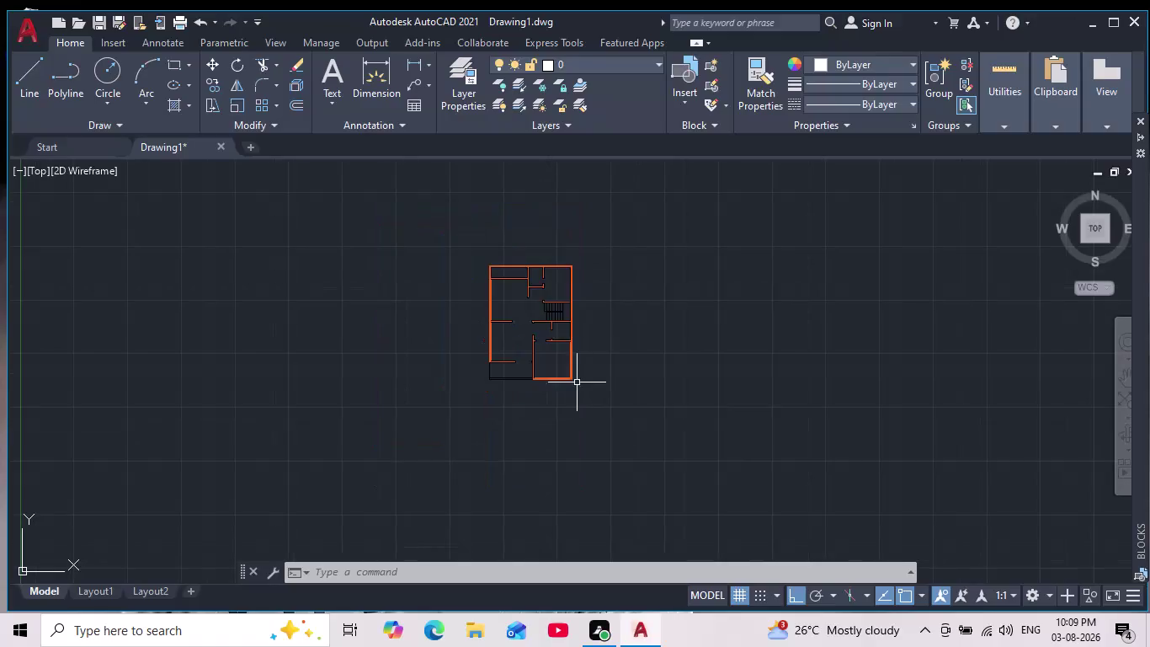
Zoom and pan around the floor plan and the stairs area.
scroll(up, 3)
scroll(up, 3)
scroll(up, 3)
middle_drag(559, 371, 554, 436)
scroll(down, 3)
scroll(up, 3)
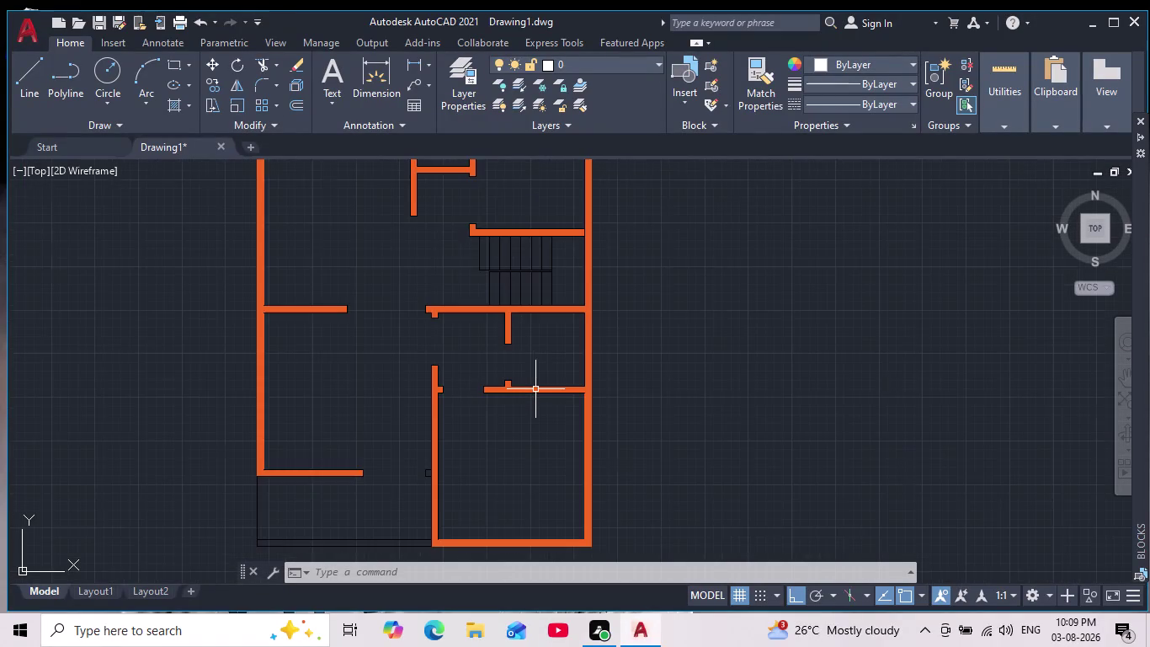
scroll(down, 3)
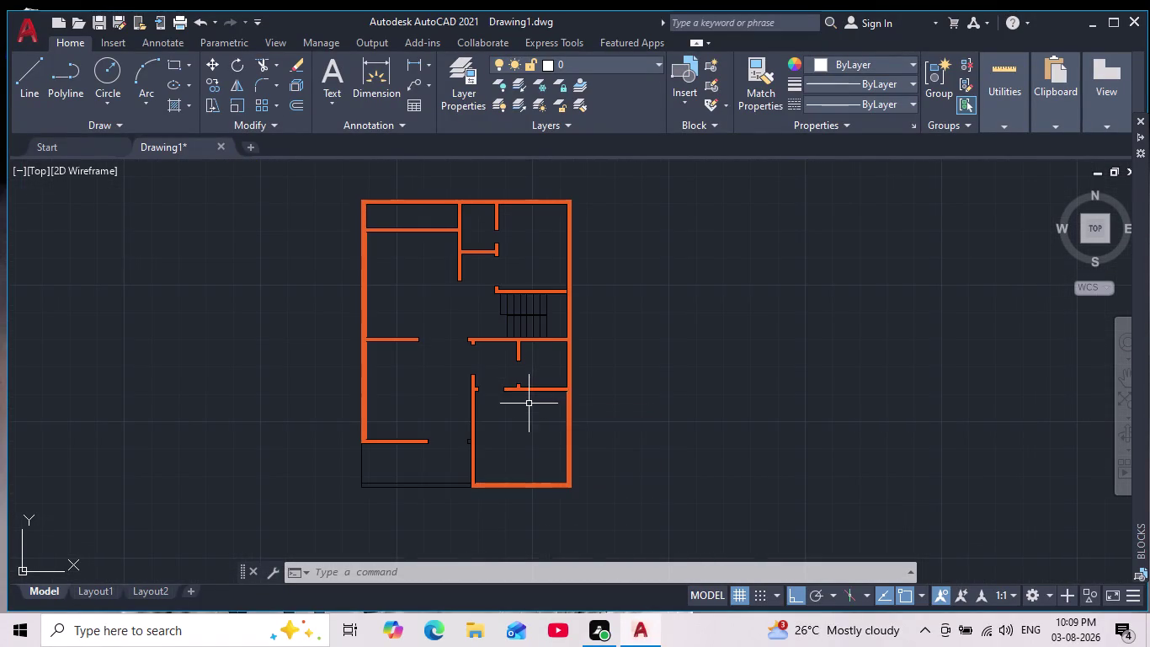
scroll(down, 3)
scroll(up, 3)
middle_drag(526, 419, 510, 447)
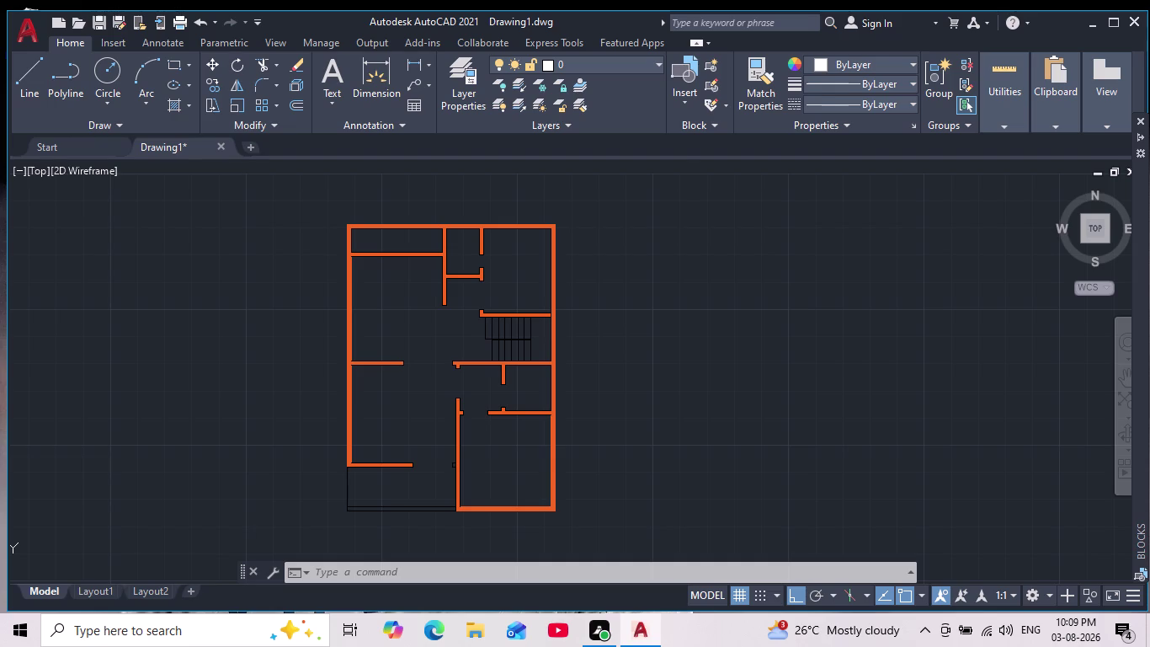
scroll(down, 3)
scroll(up, 3)
scroll(up, 3)
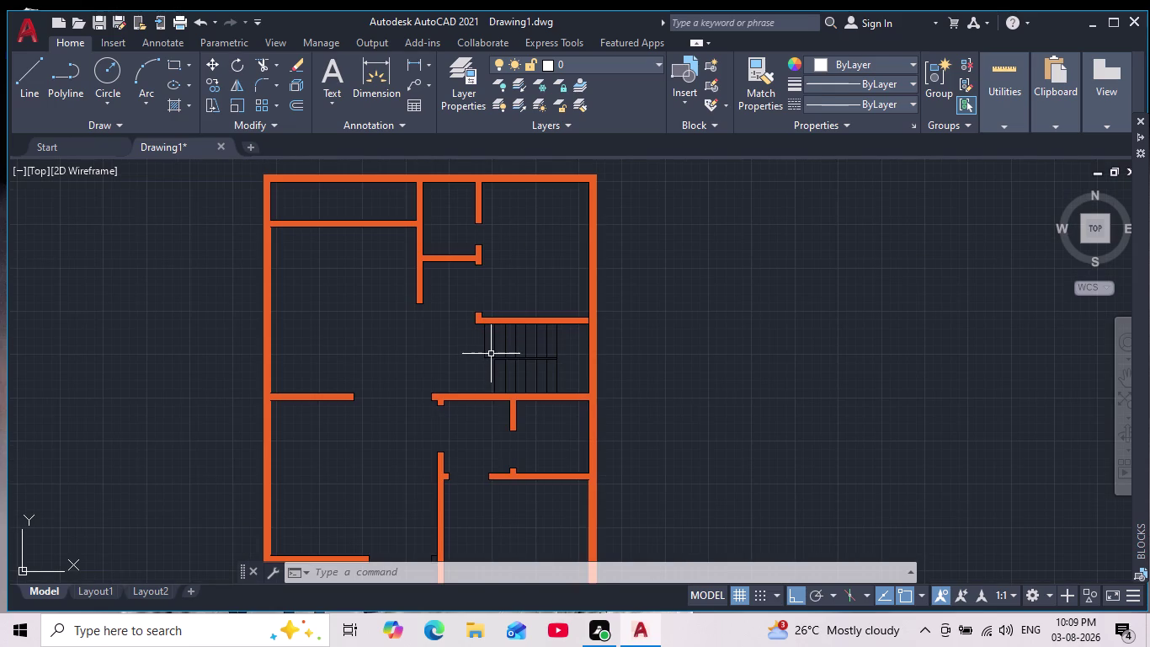
scroll(up, 3)
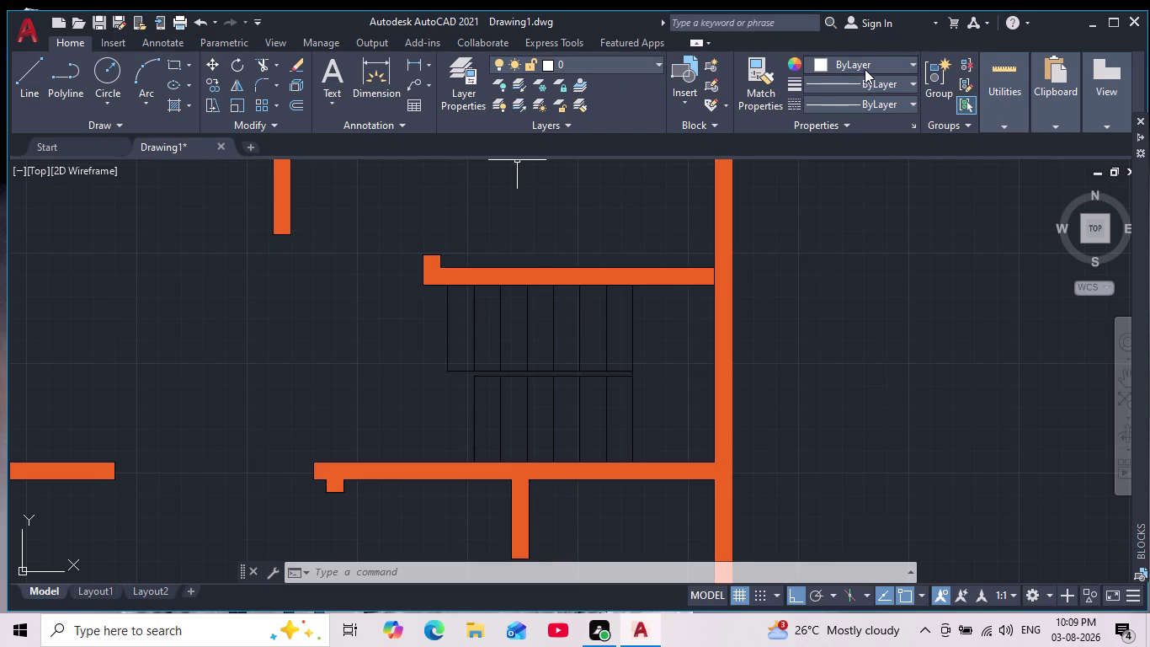
scroll(down, 3)
middle_drag(823, 238, 789, 229)
scroll(down, 3)
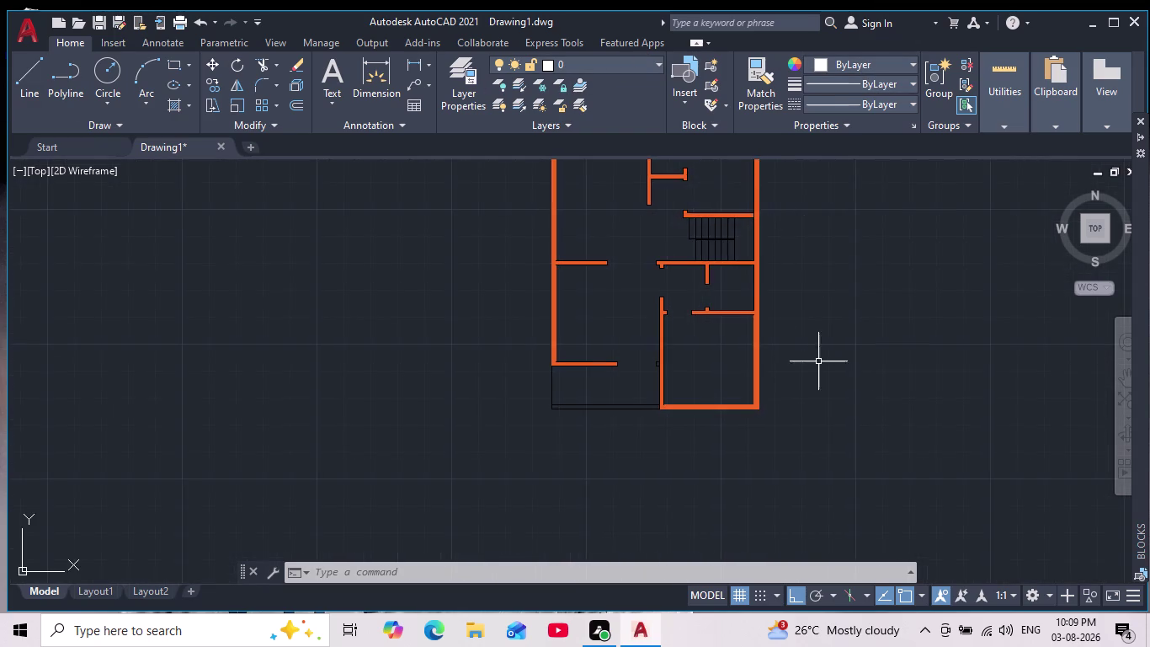
scroll(down, 3)
middle_drag(840, 395, 630, 458)
scroll(down, 3)
scroll(up, 3)
middle_drag(629, 450, 619, 409)
scroll(down, 3)
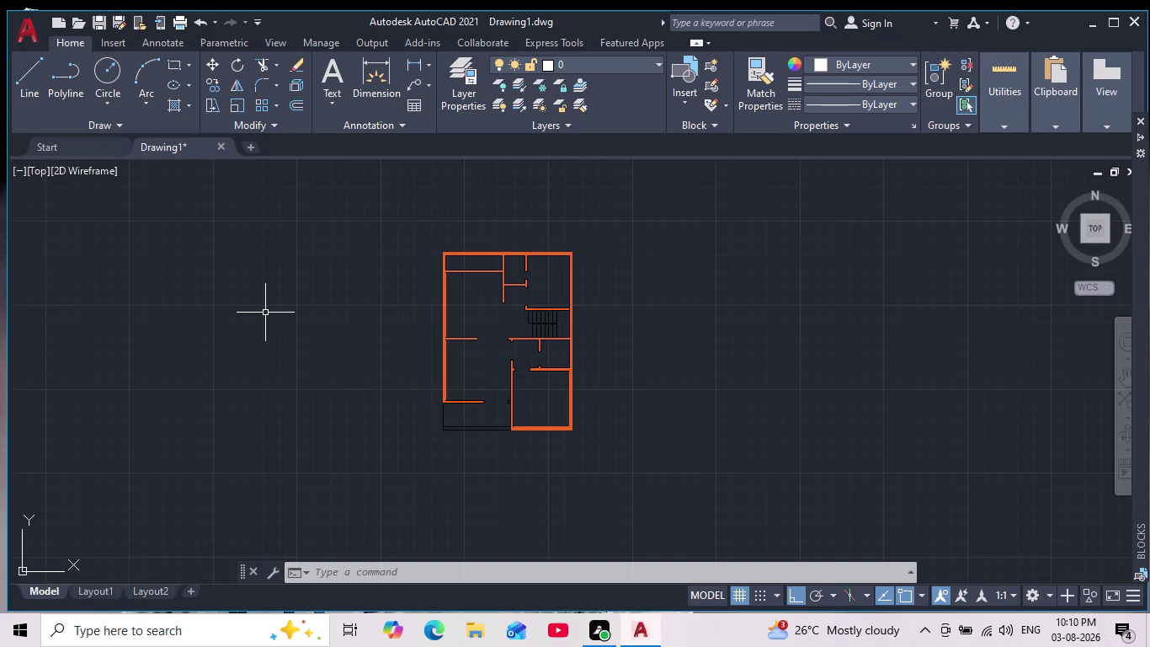
Switch the interface colour theme to Light in Options and apply it.
text(op)
key(Return)
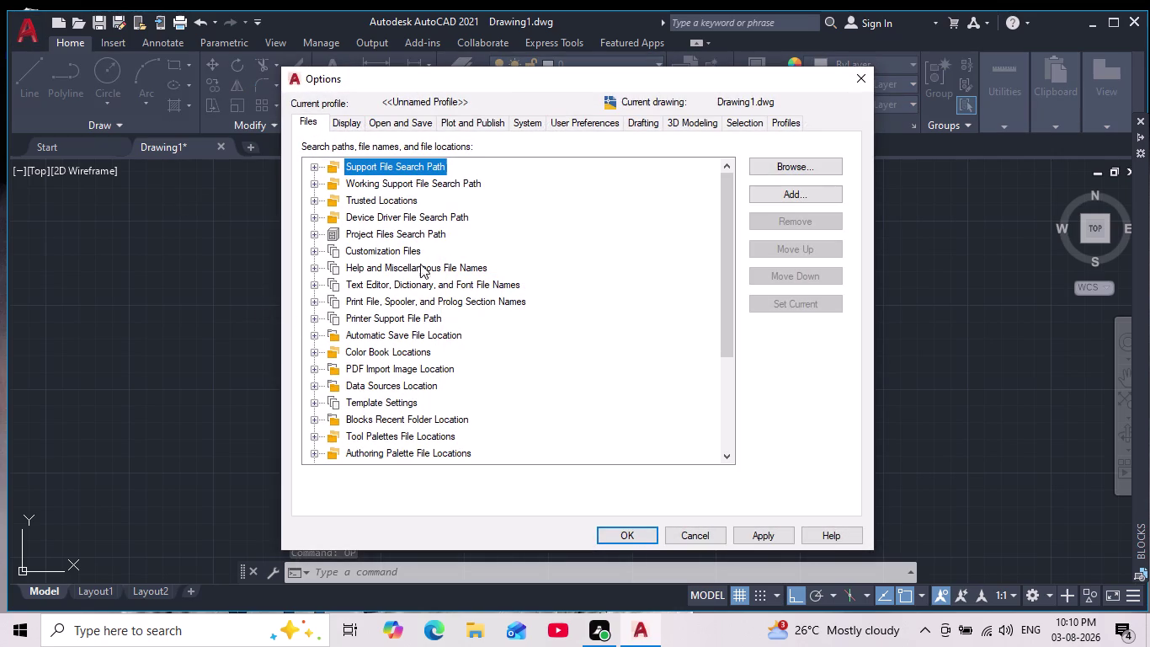
click(348, 121)
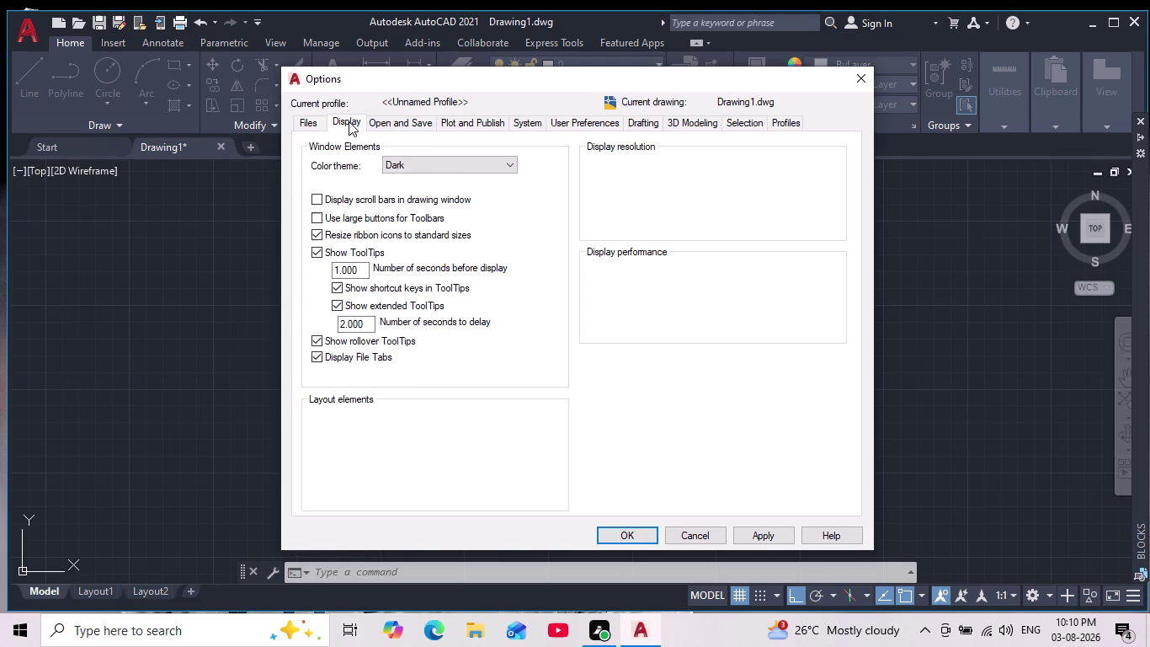
click(467, 165)
click(434, 193)
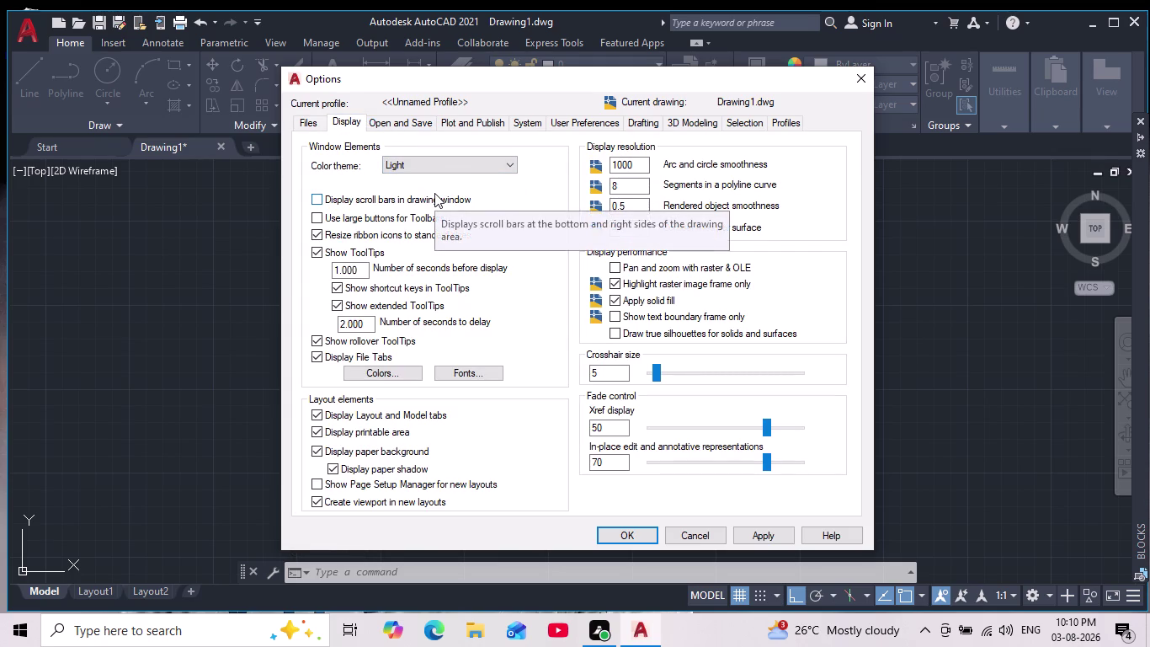
click(447, 167)
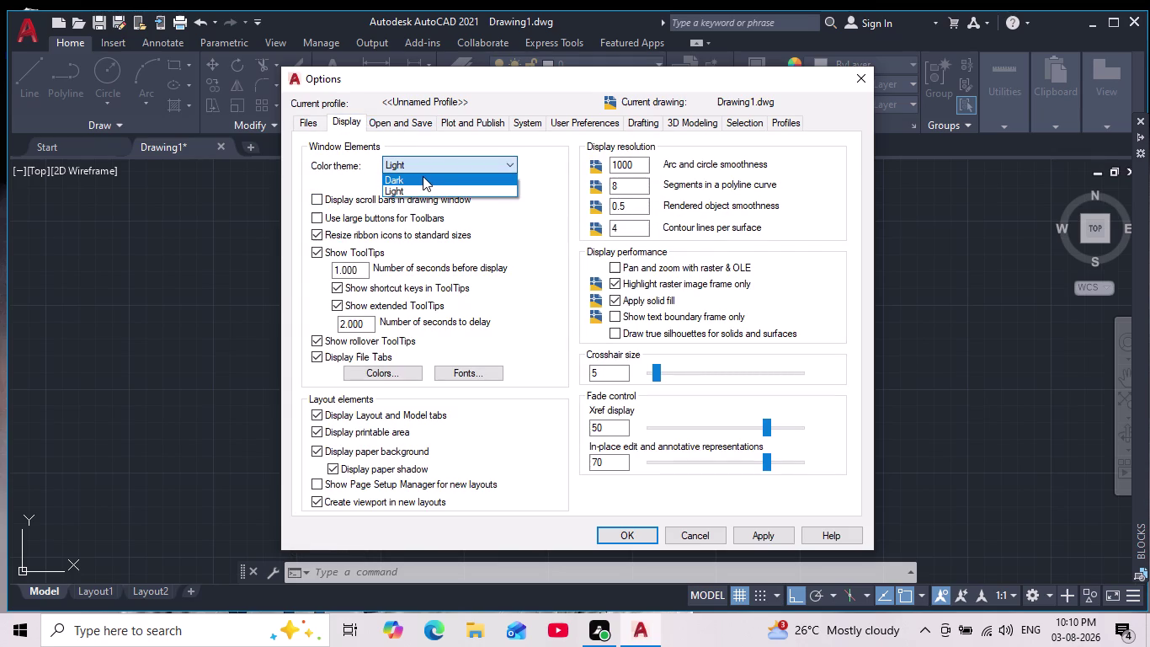
click(423, 189)
click(644, 533)
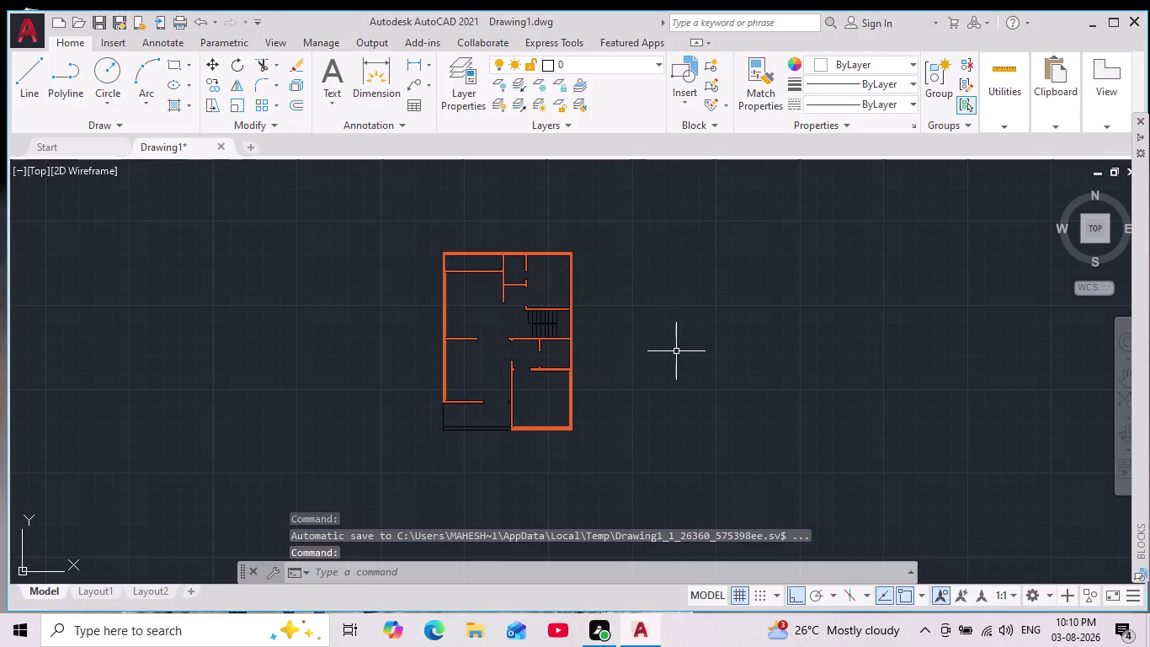
Switch the interface colour theme back to Dark and apply it.
text(op)
key(Return)
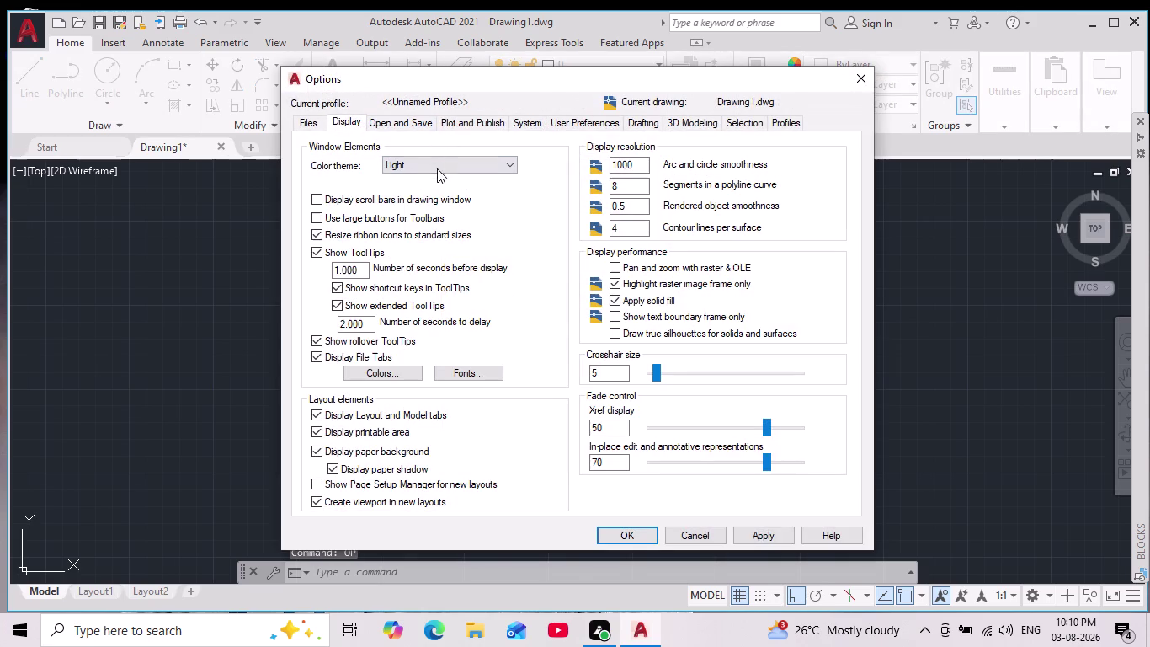
click(431, 166)
click(398, 179)
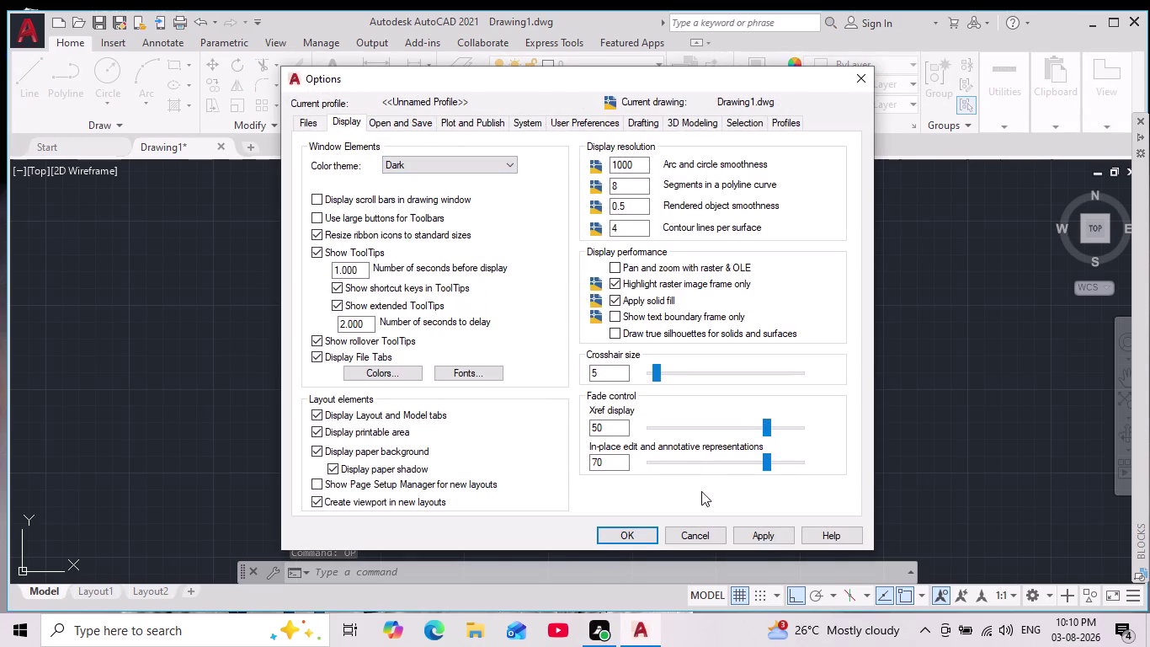
click(632, 535)
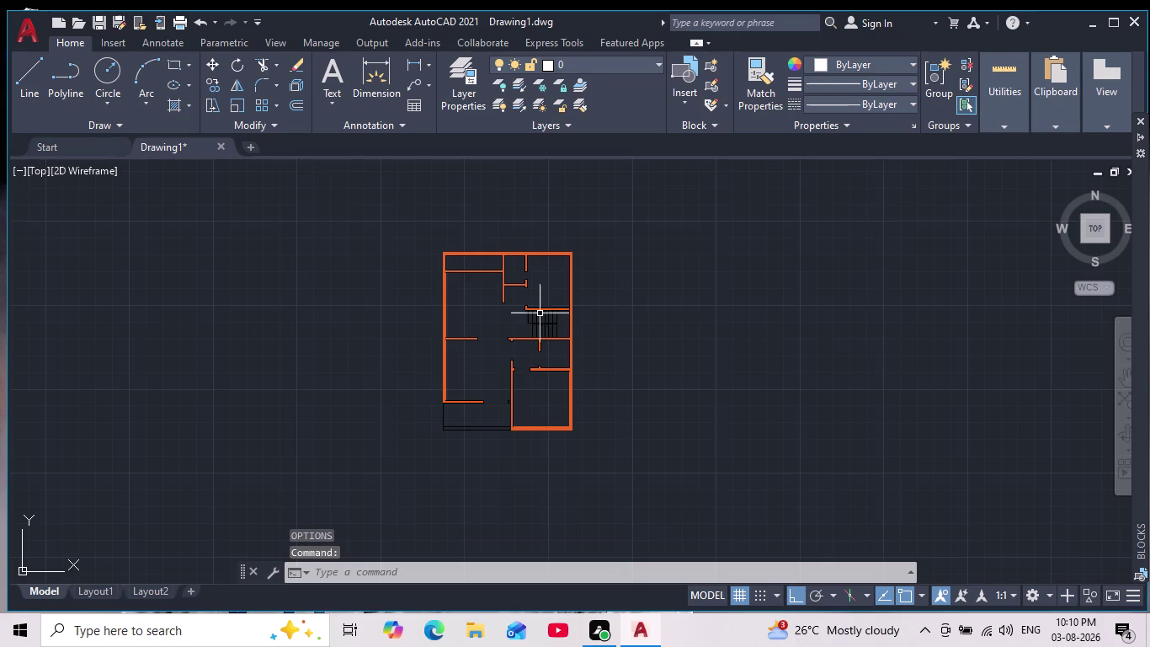
Reopen Options with OP, browse the display settings and view the 3D Modeling settings.
text(op)
key(Return)
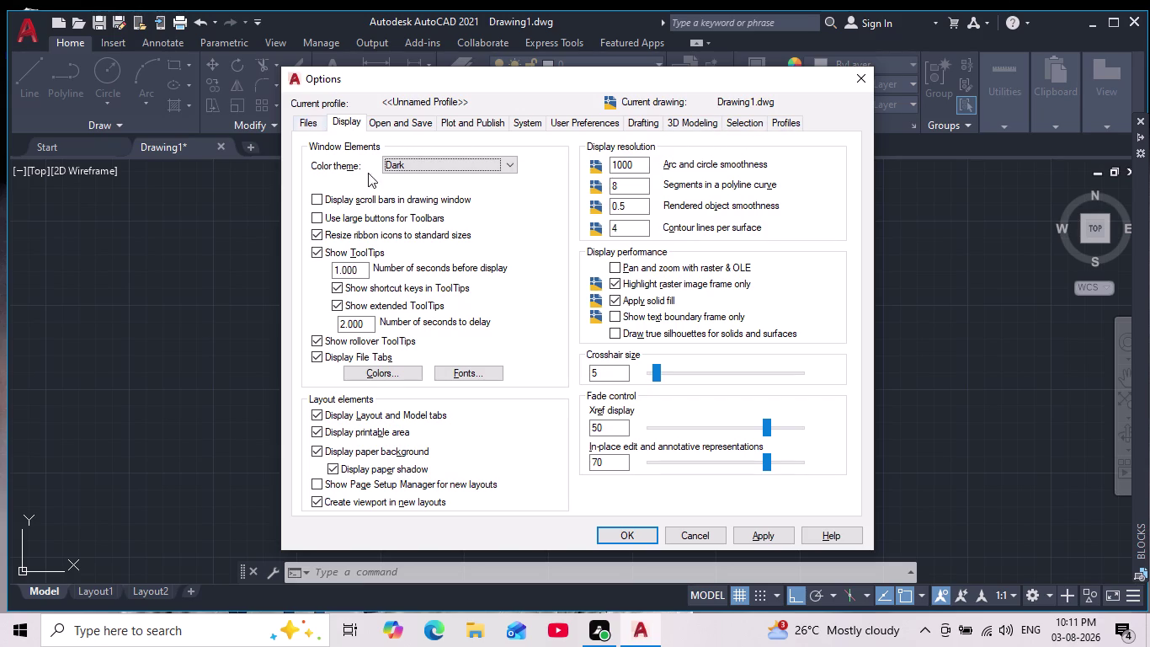
scroll(down, 3)
scroll(down, 3)
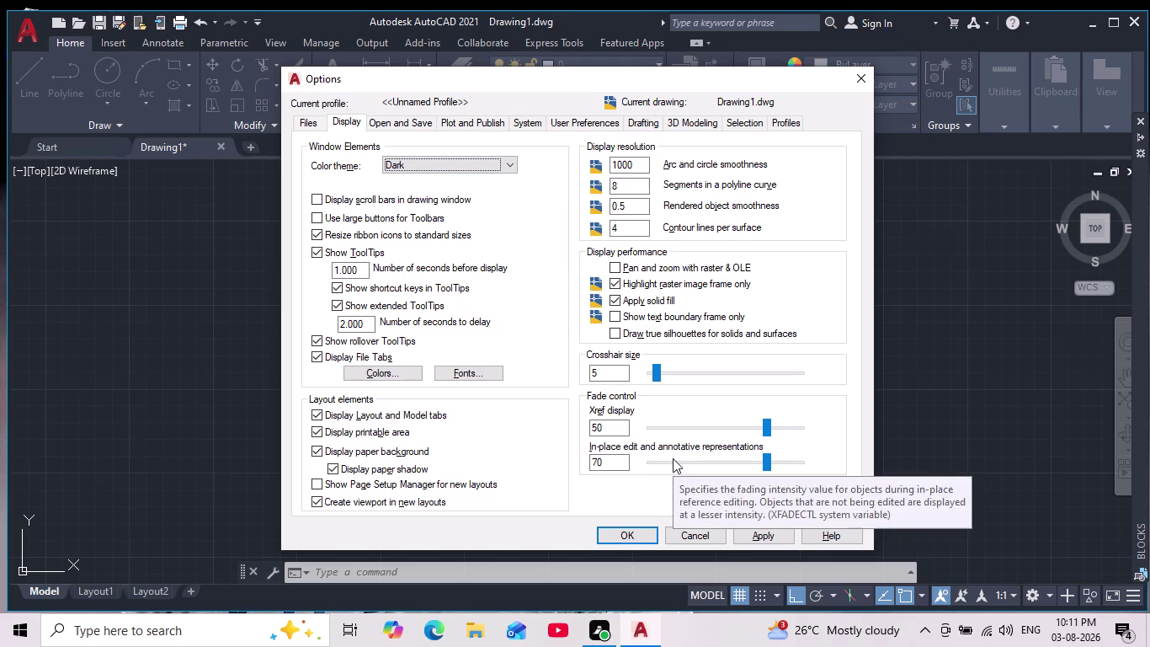
click(696, 121)
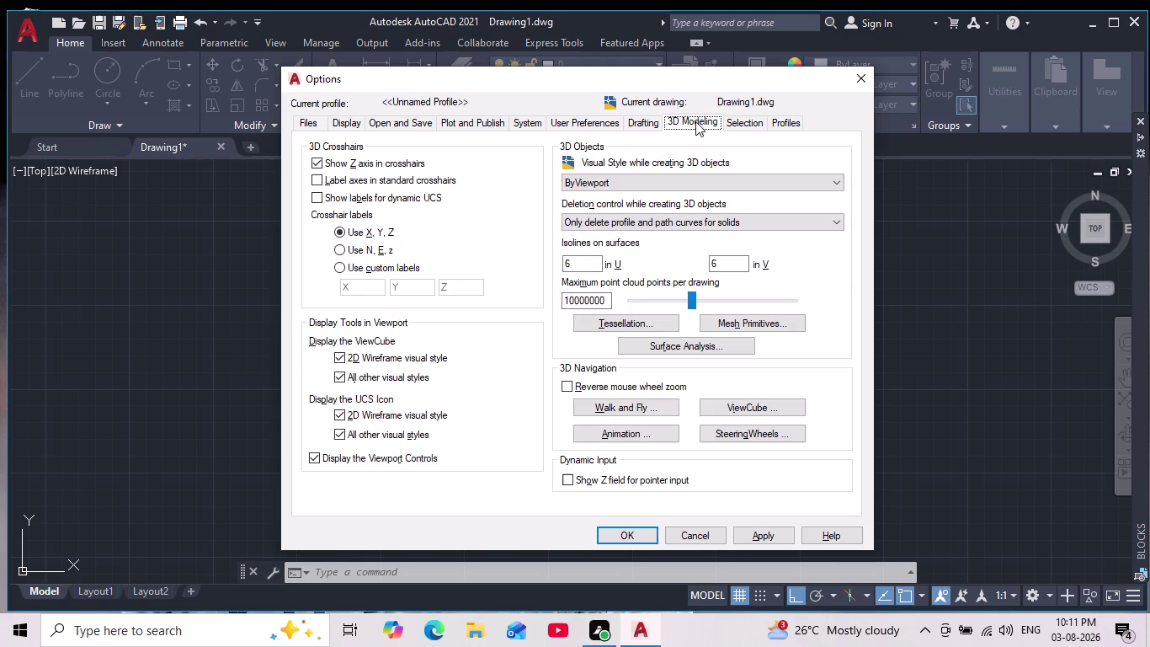
click(345, 130)
Return to the Options Display tab and review its settings, leaving the Dark theme unchanged.
click(343, 117)
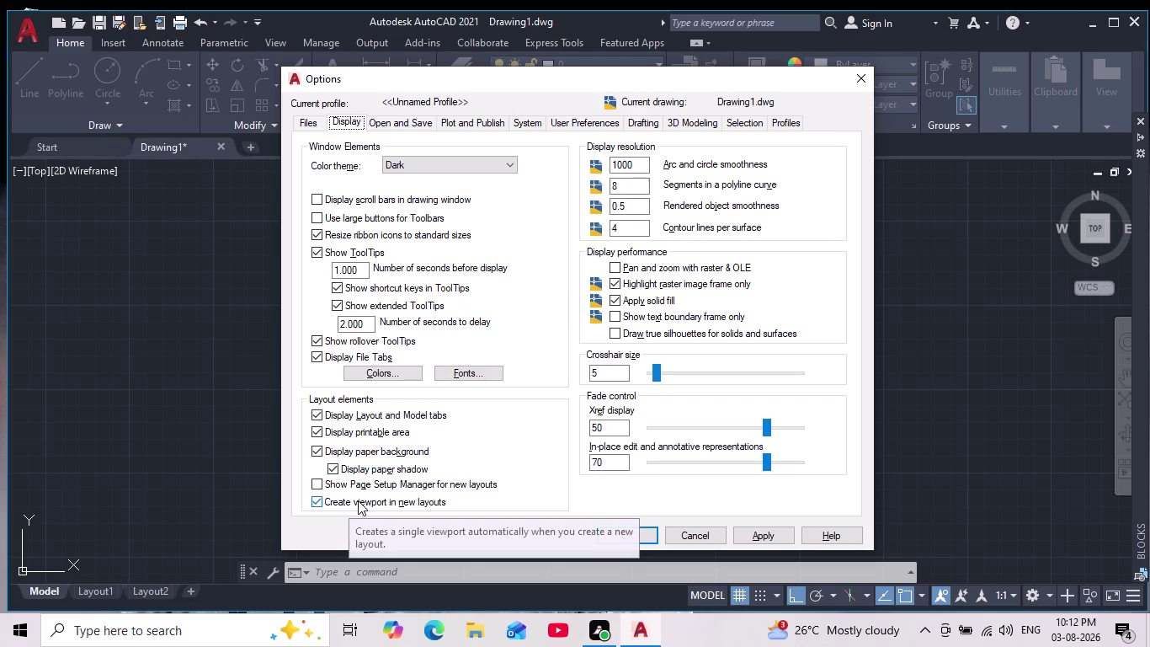
scroll(down, 3)
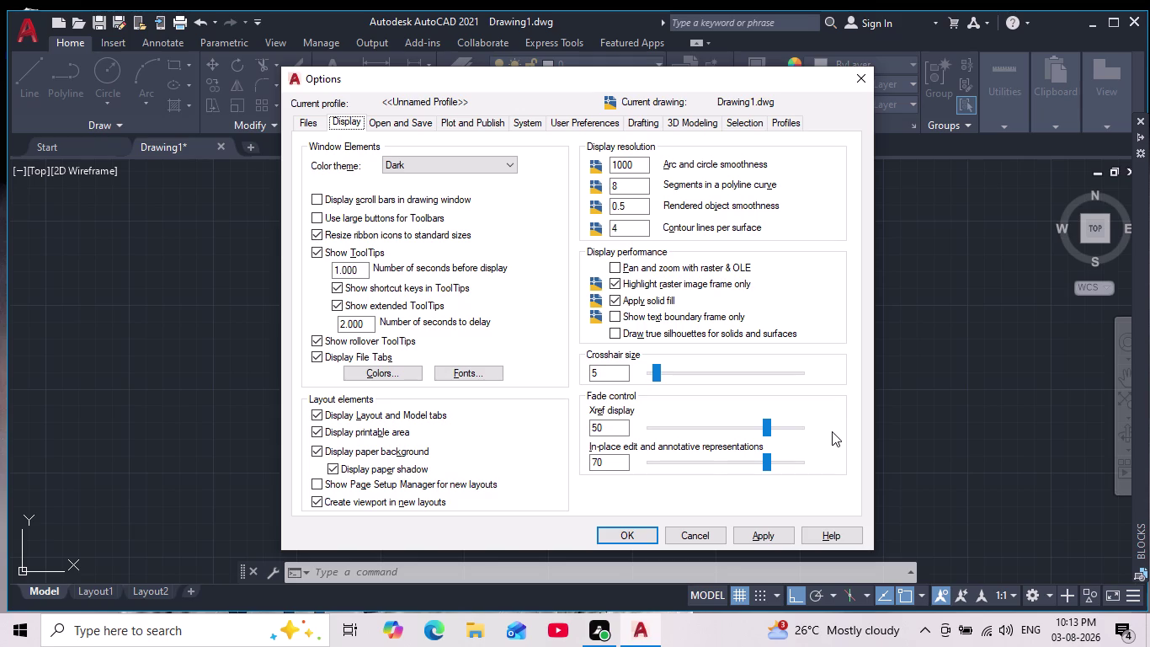
Open Drawing Window Colors and select the 2D model space background element.
click(386, 375)
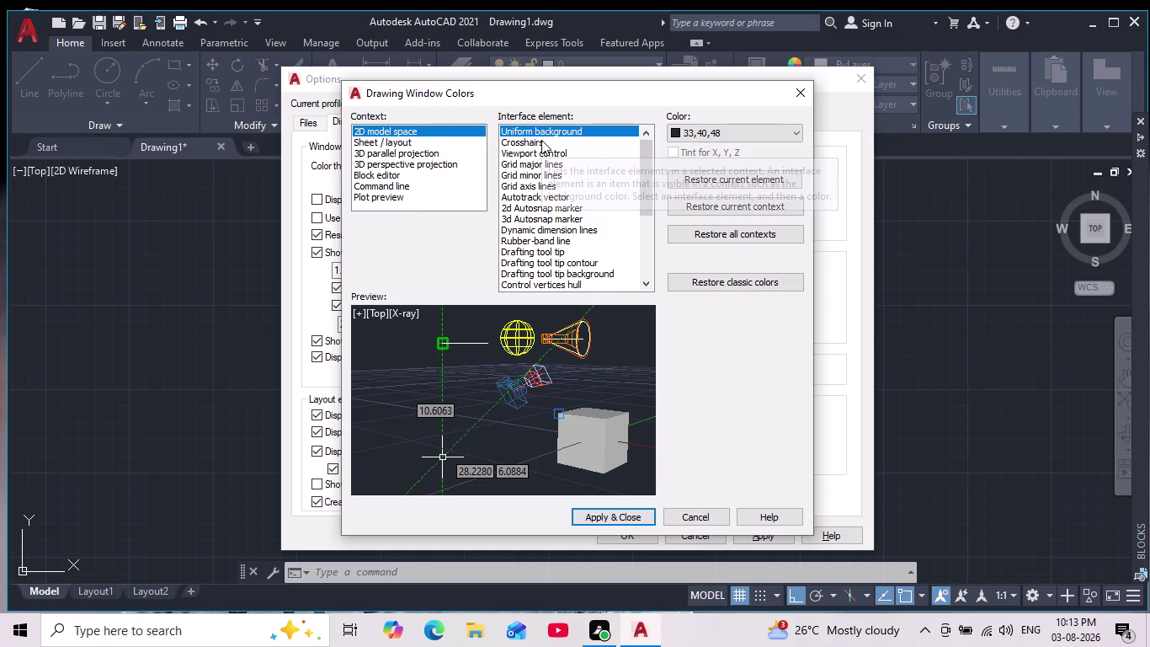
click(429, 129)
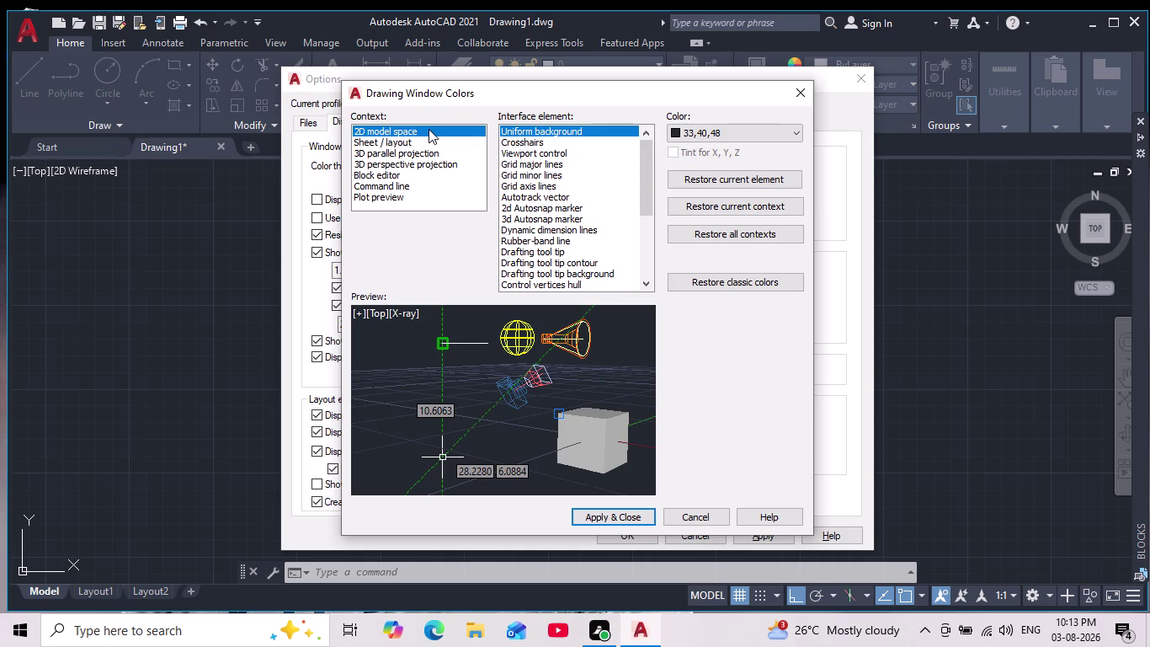
Set the 2D model space uniform background to White, apply and close Options.
click(677, 133)
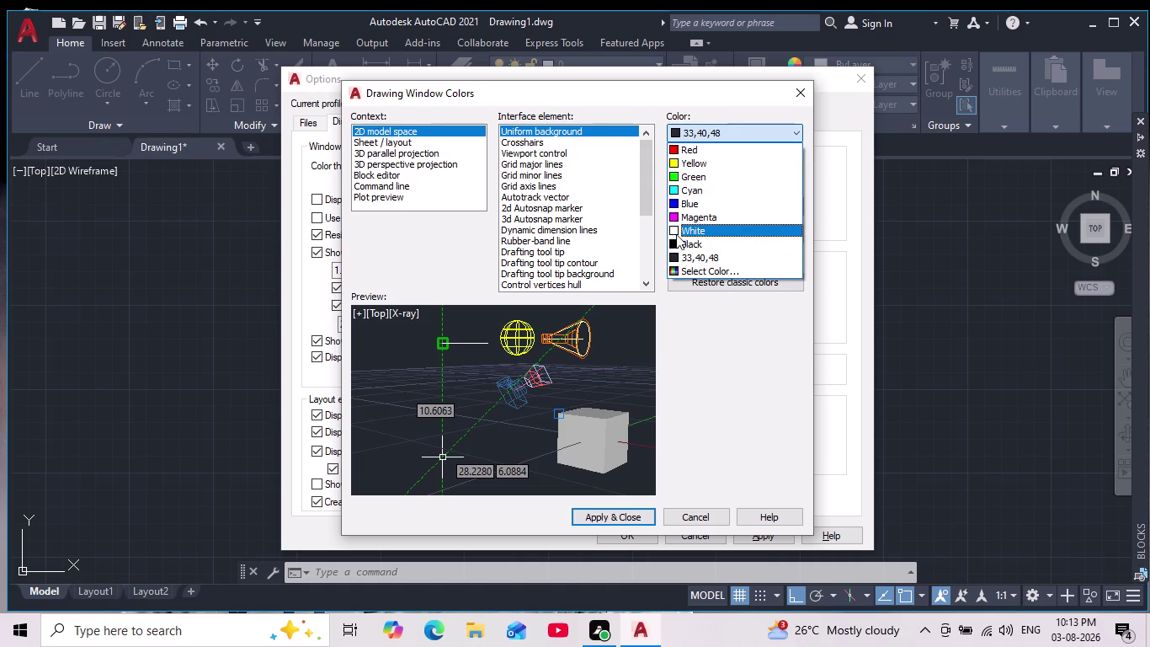
click(671, 230)
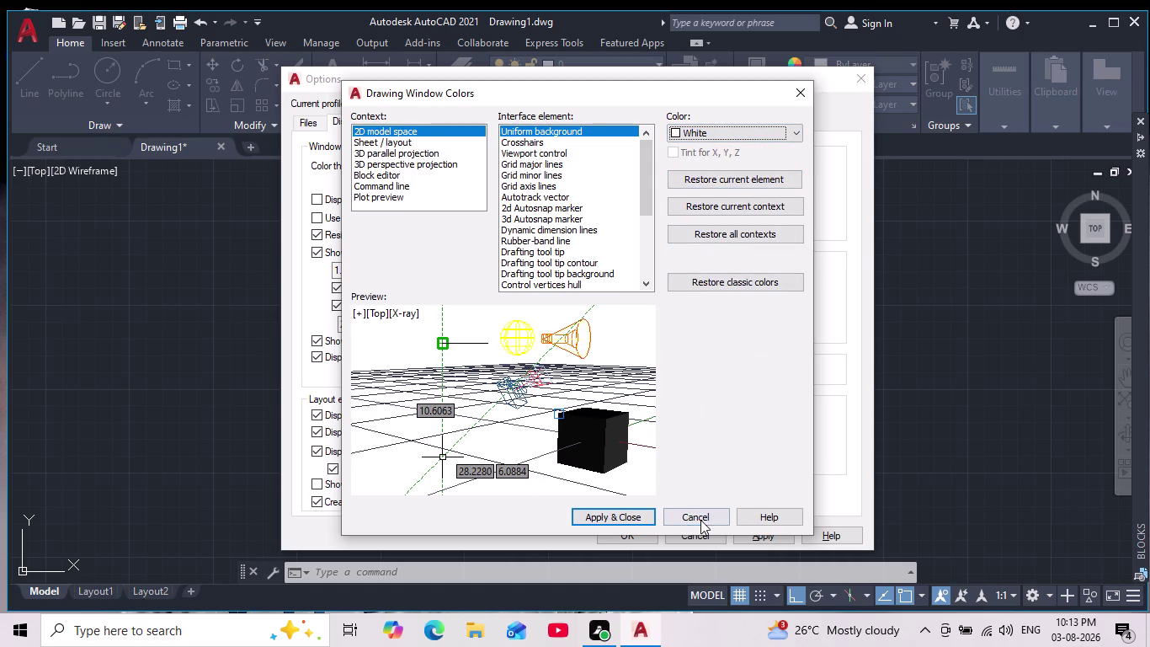
click(624, 515)
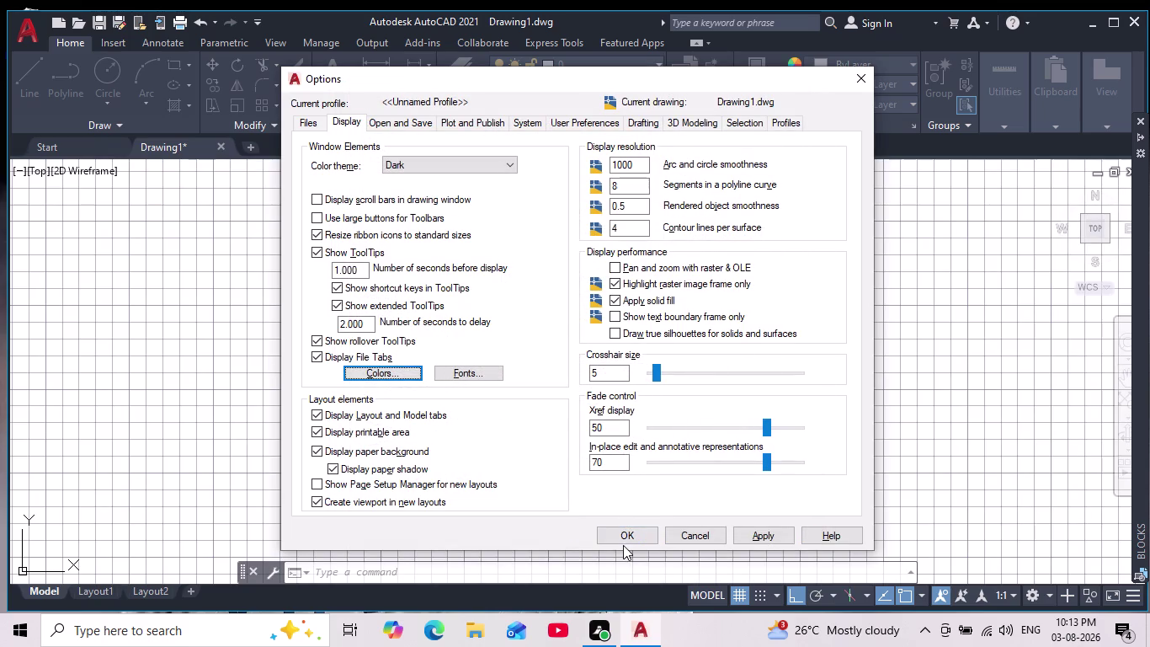
click(625, 536)
Zoom and pan to inspect the orange-walled floor plan on the white background.
scroll(down, 3)
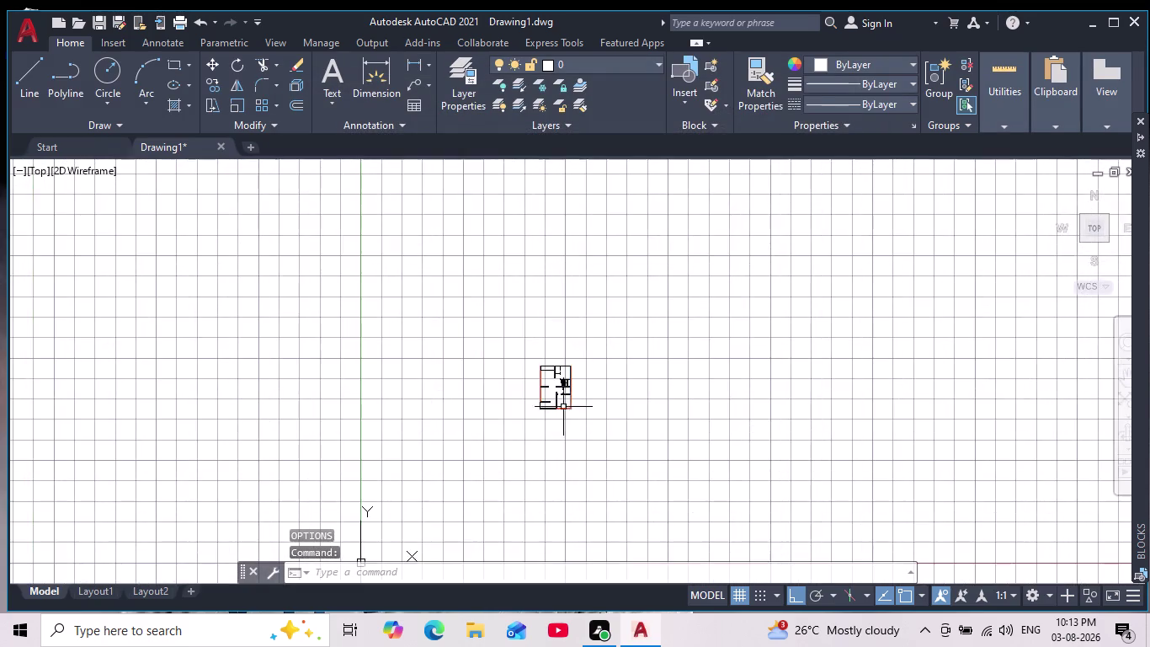
scroll(up, 3)
middle_drag(560, 404, 517, 344)
scroll(down, 3)
scroll(up, 3)
middle_drag(503, 307, 497, 352)
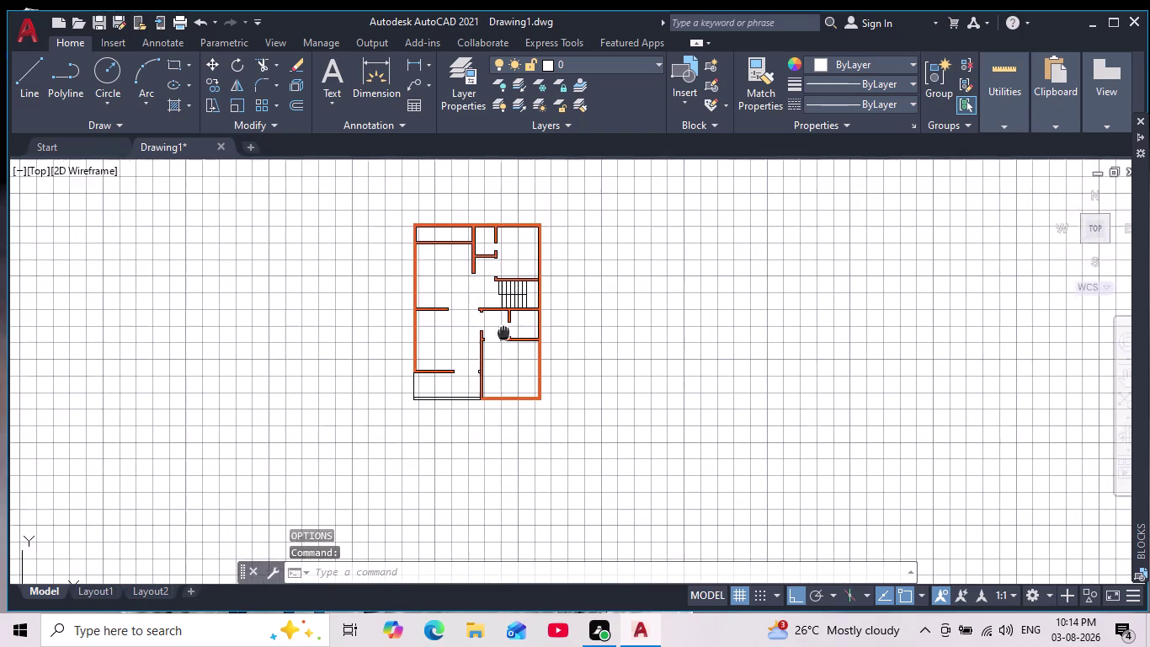
middle_drag(497, 352, 497, 355)
scroll(up, 3)
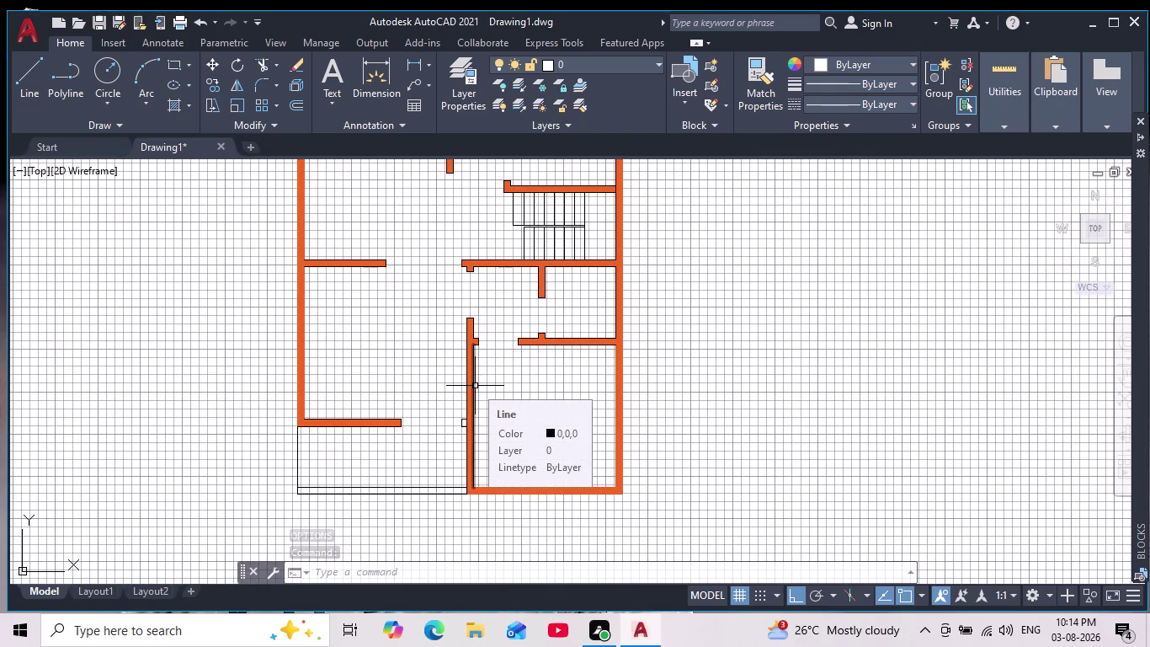
scroll(down, 3)
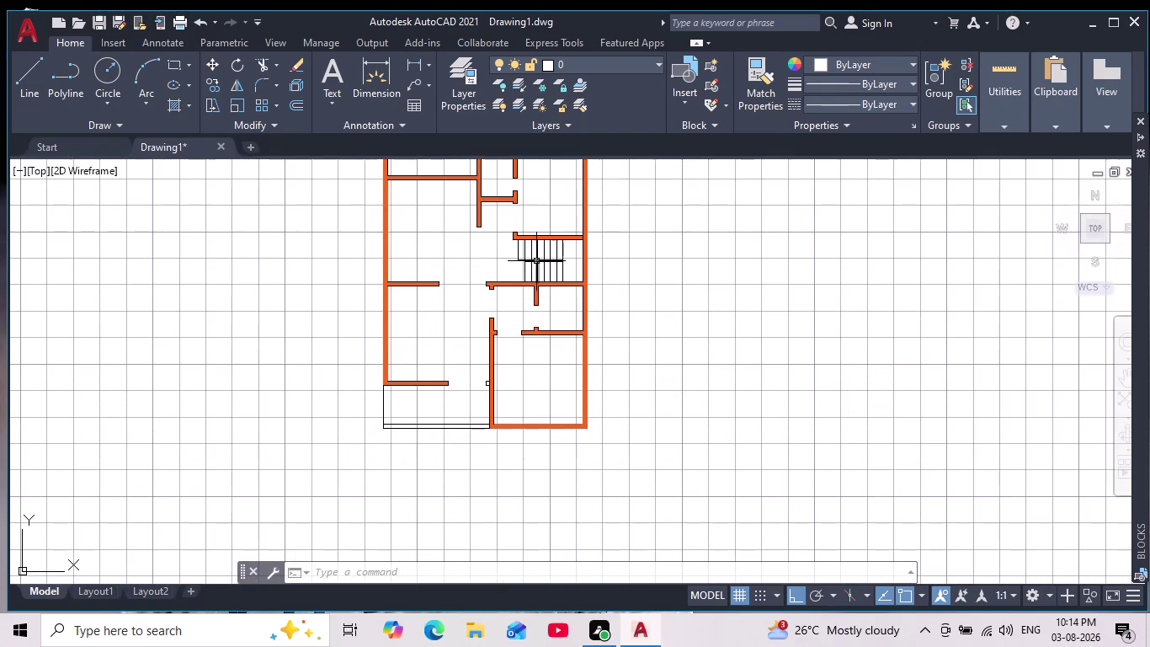
scroll(down, 3)
middle_drag(538, 317, 526, 361)
scroll(up, 3)
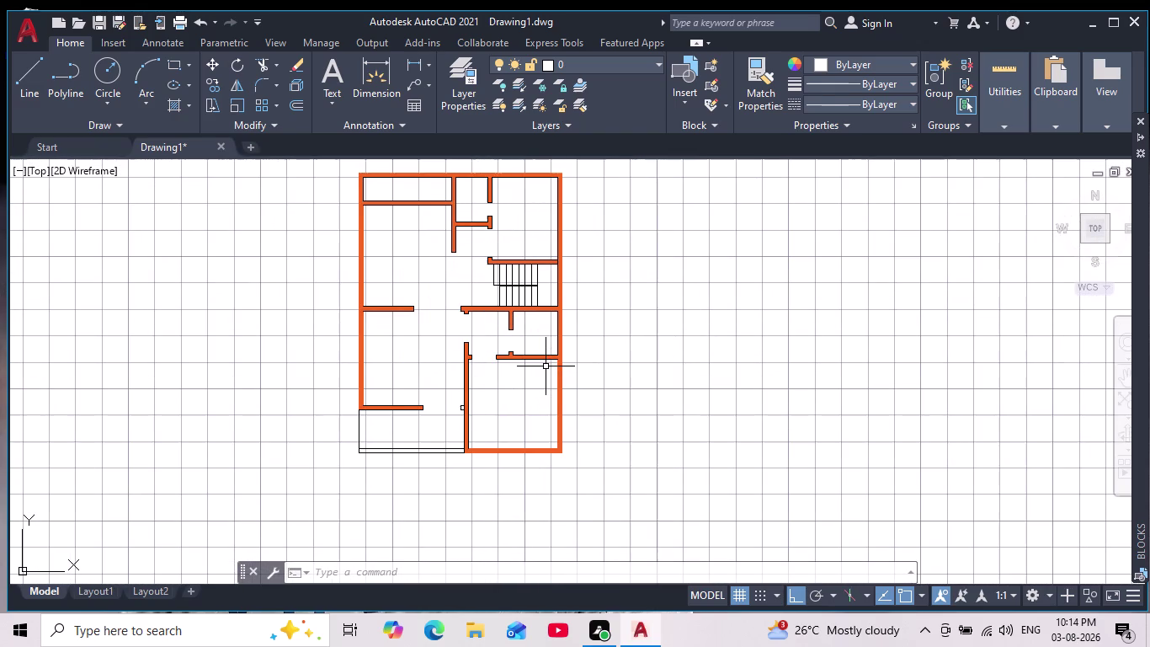
middle_drag(551, 372, 554, 389)
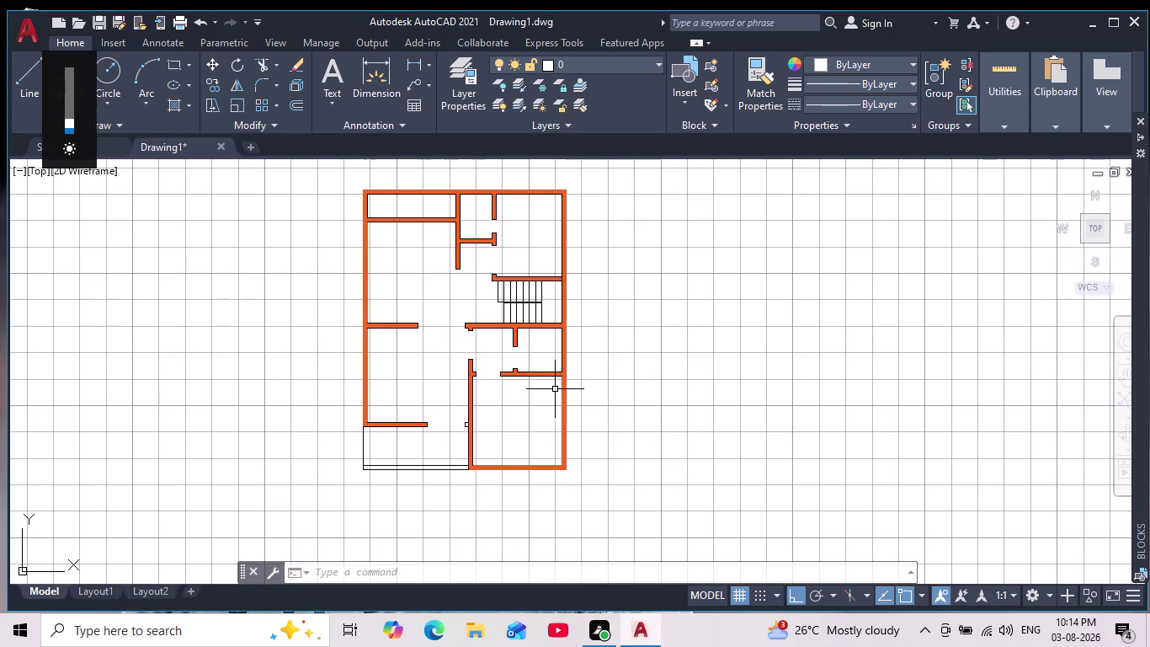
scroll(up, 3)
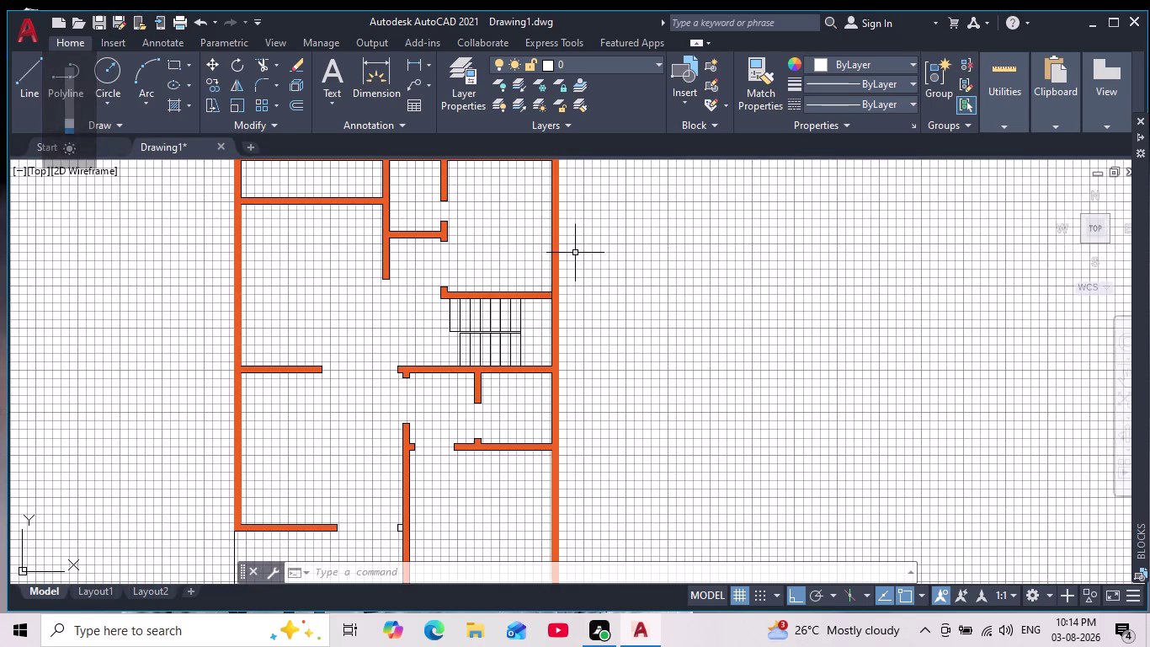
scroll(down, 3)
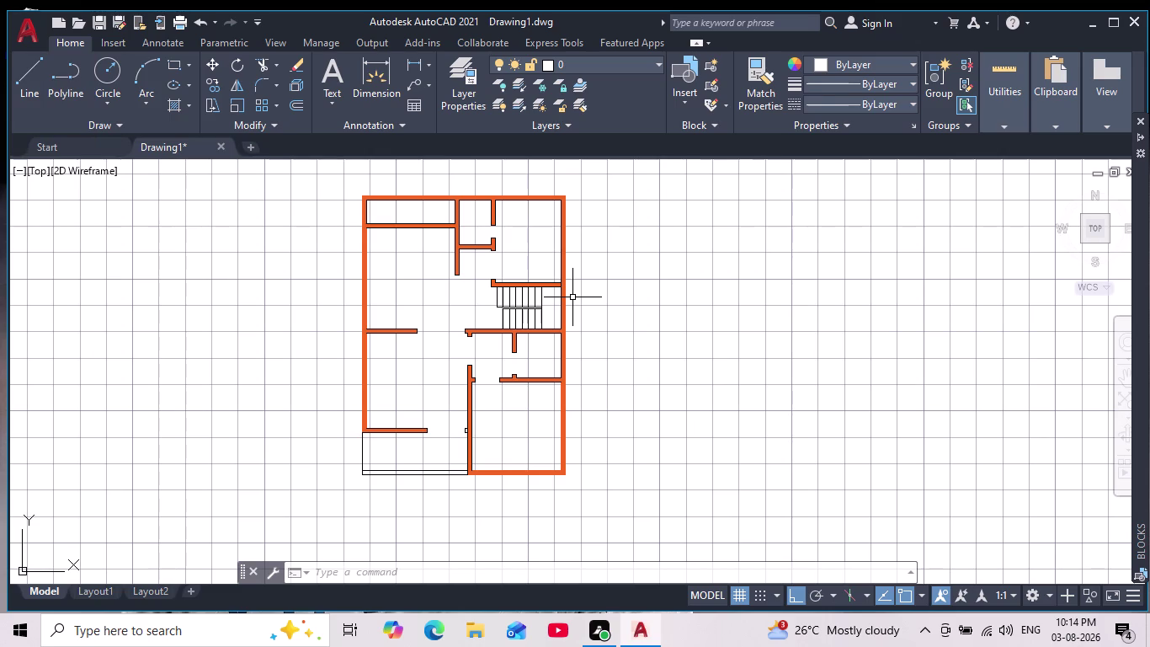
Set the current object colour to black (0,0,0) instead of ByLayer.
click(820, 59)
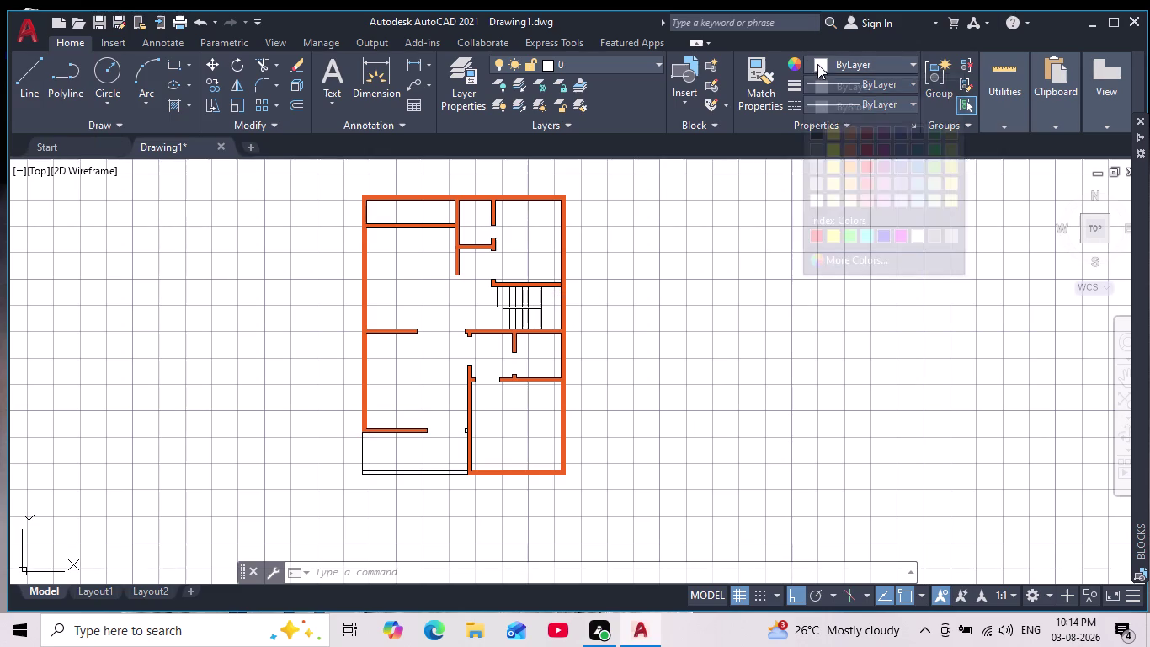
click(817, 134)
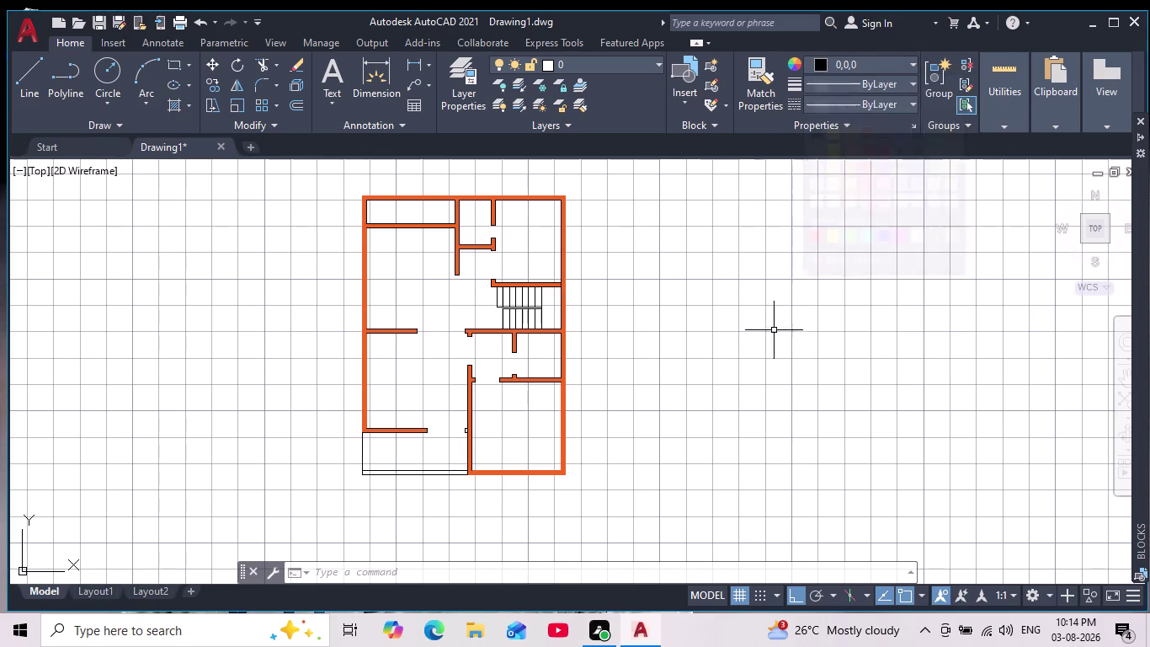
scroll(down, 3)
scroll(up, 3)
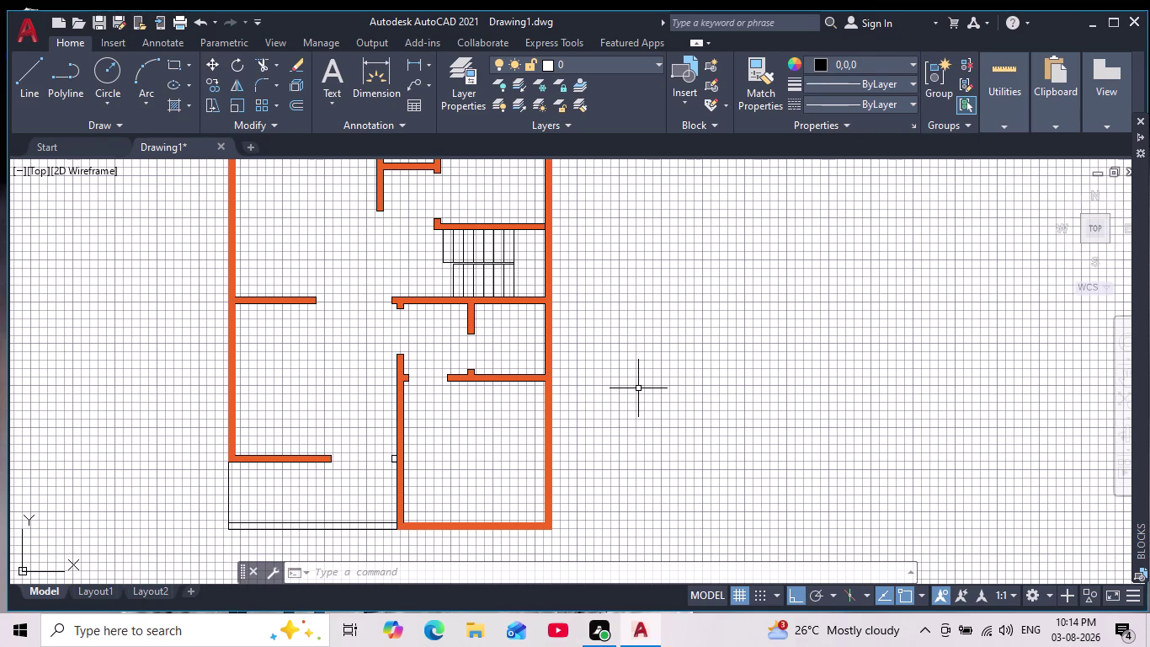
scroll(down, 3)
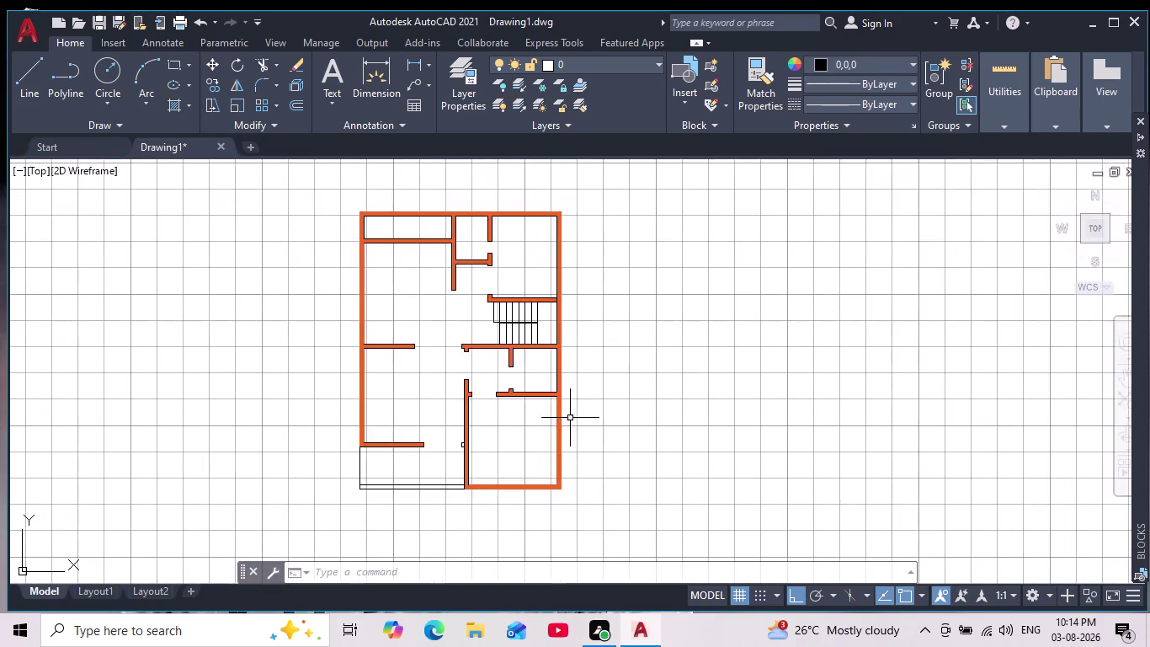
scroll(up, 3)
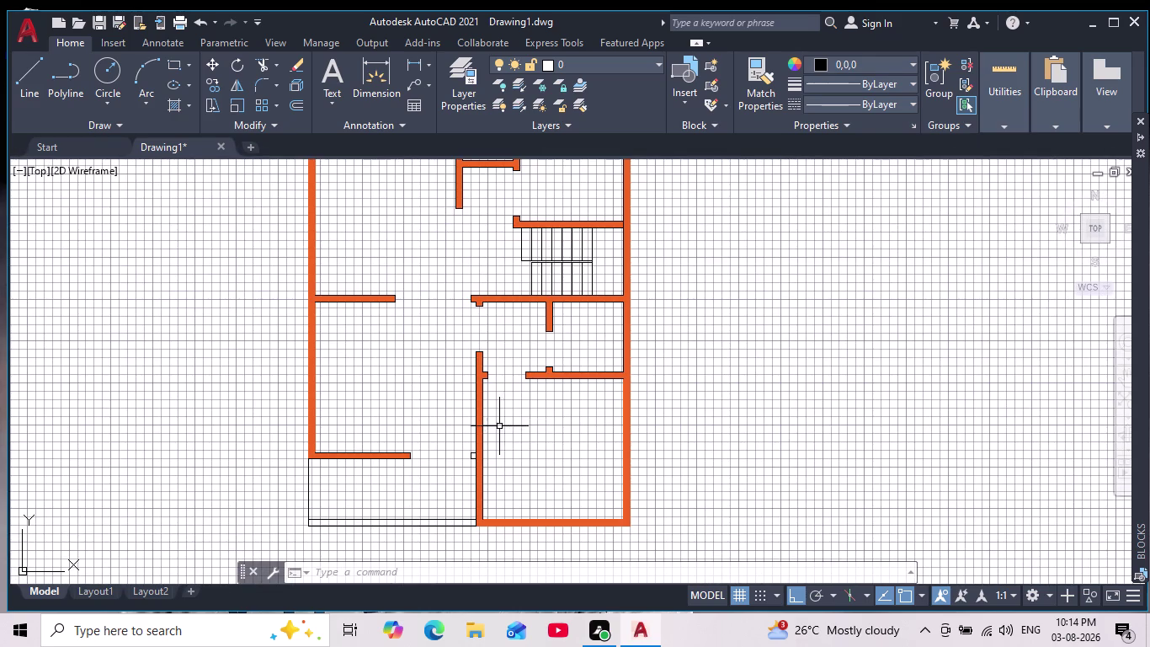
scroll(down, 3)
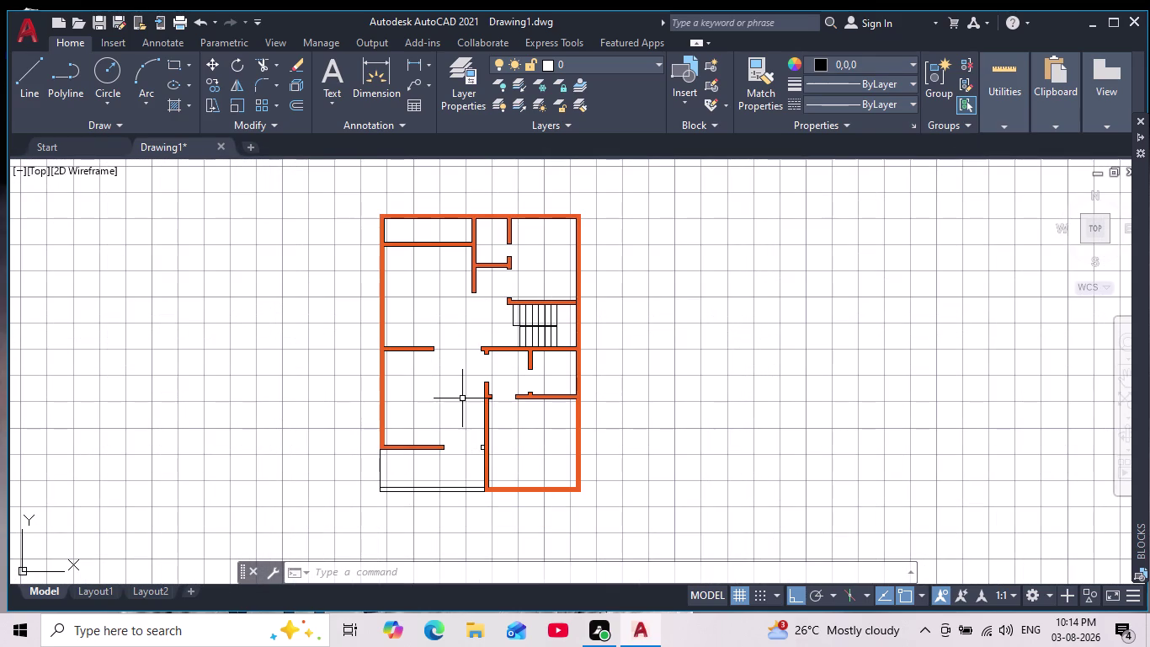